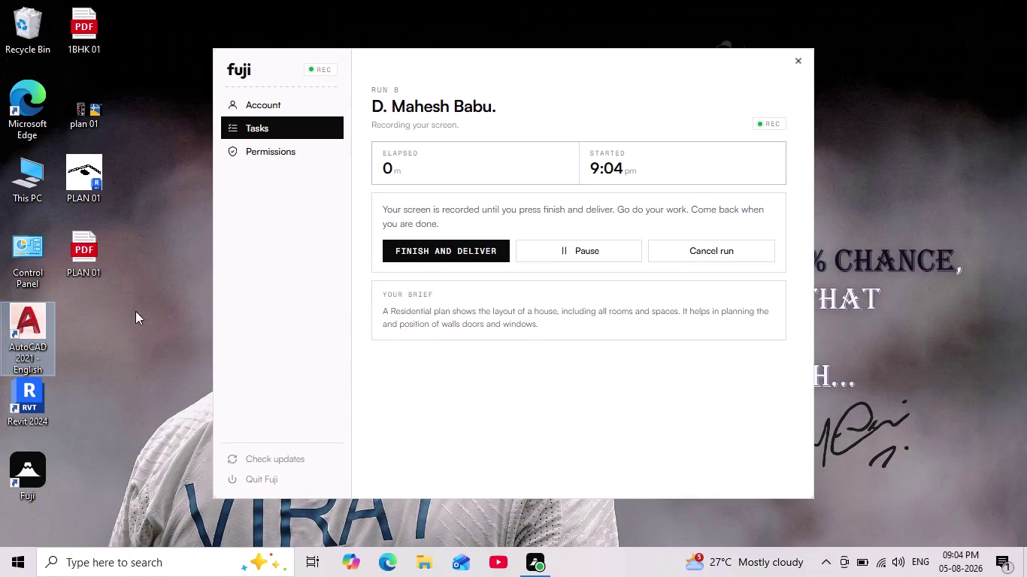
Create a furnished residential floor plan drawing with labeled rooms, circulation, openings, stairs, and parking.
double_click(29, 337)
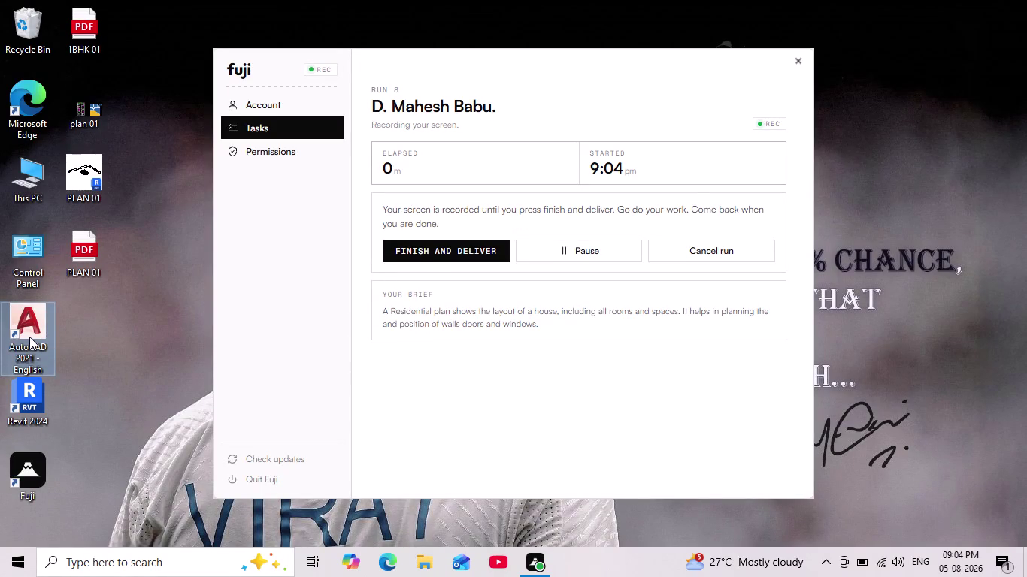